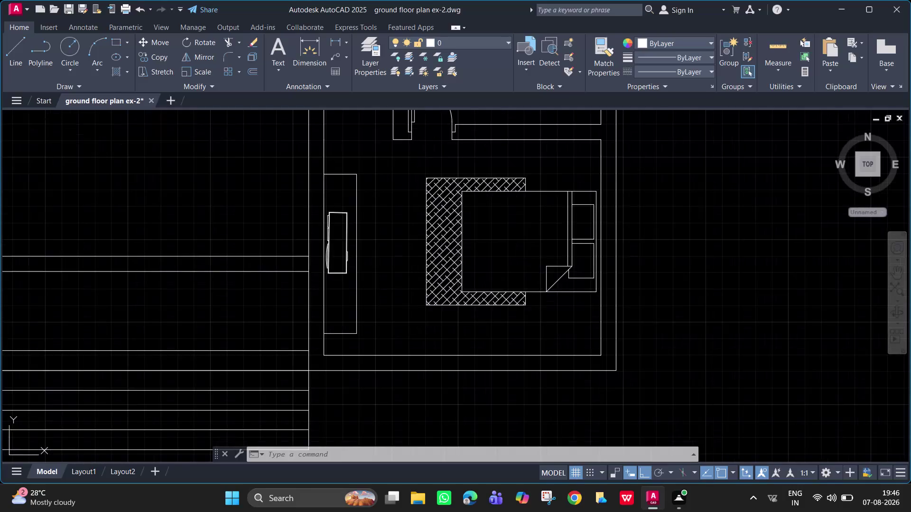
Pan and zoom to the top-wall junction between the right bedroom and bathroom.
scroll(down, 3)
middle_drag(667, 307, 643, 416)
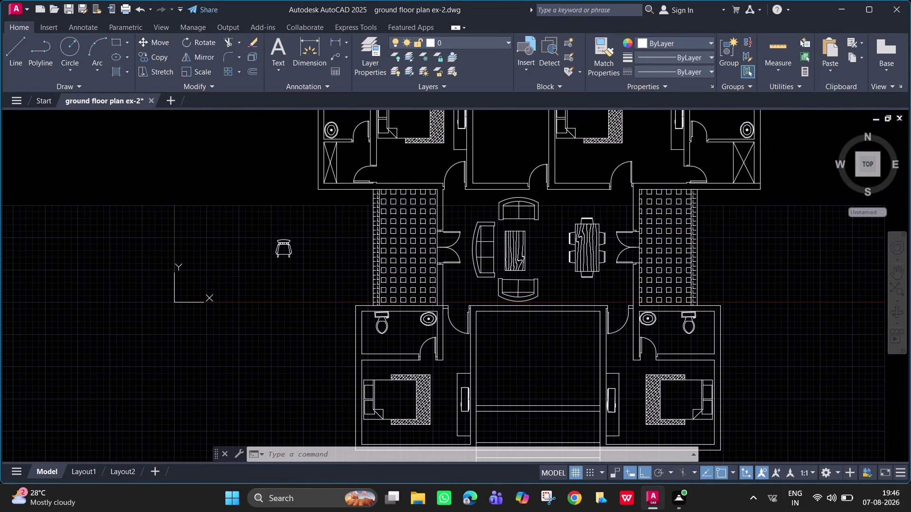
middle_drag(638, 350, 635, 305)
middle_drag(635, 305, 625, 432)
scroll(up, 3)
middle_drag(503, 260, 413, 367)
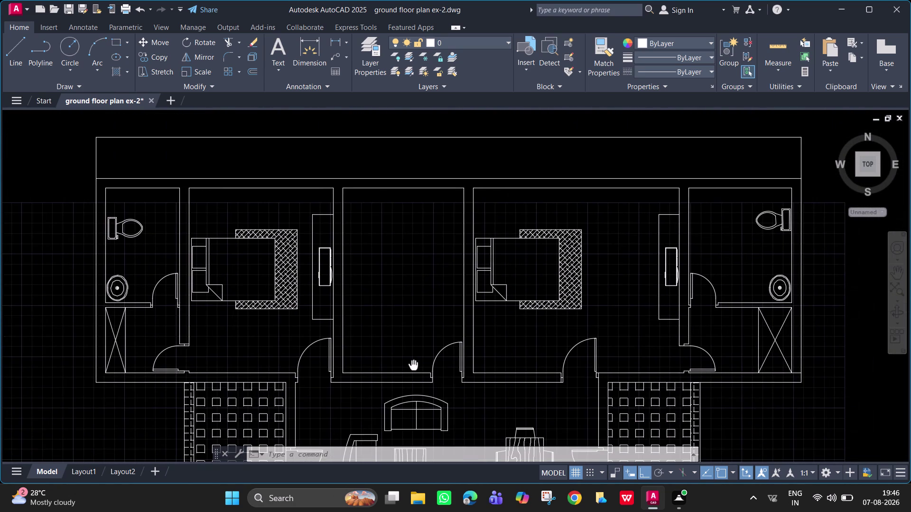
middle_drag(414, 366, 422, 366)
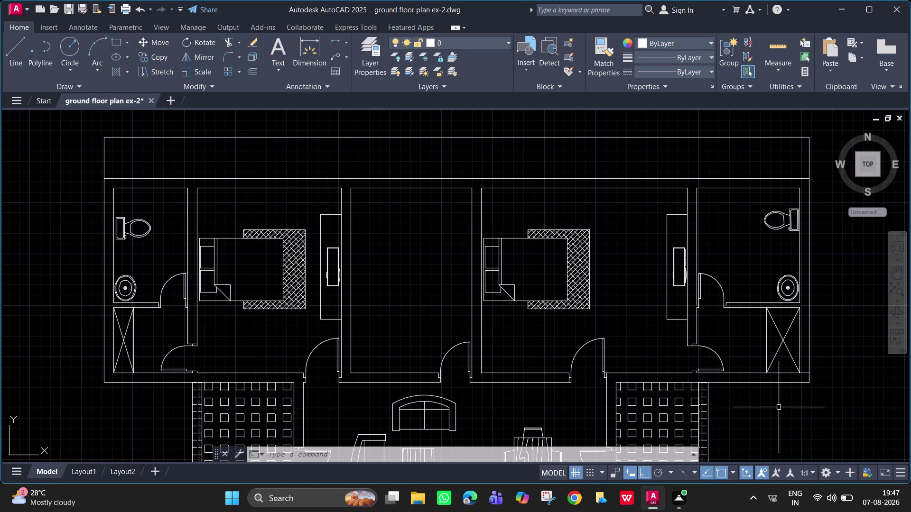
middle_drag(710, 302, 705, 388)
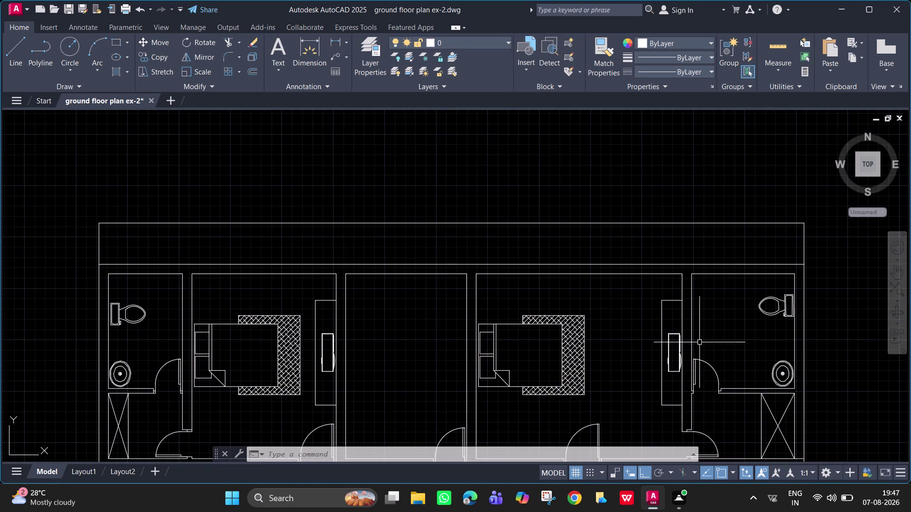
scroll(up, 3)
middle_drag(699, 323, 625, 368)
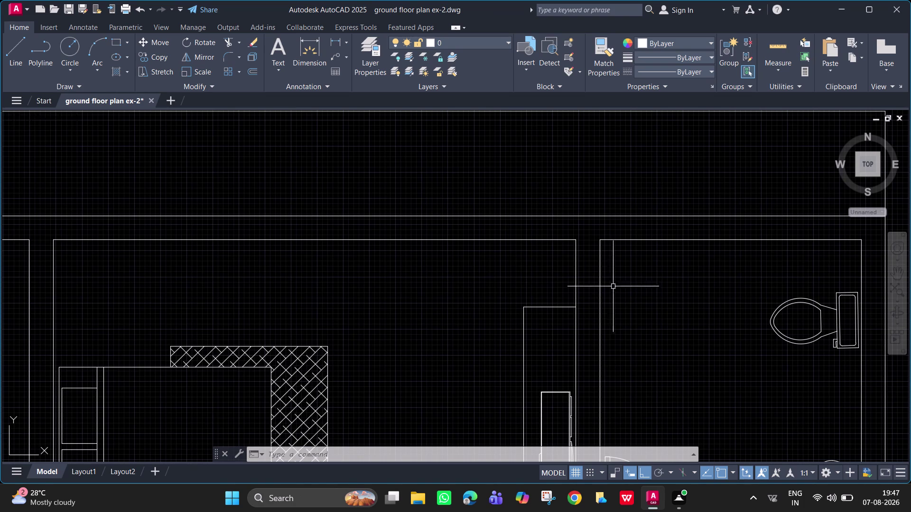
scroll(up, 3)
middle_drag(613, 264, 530, 315)
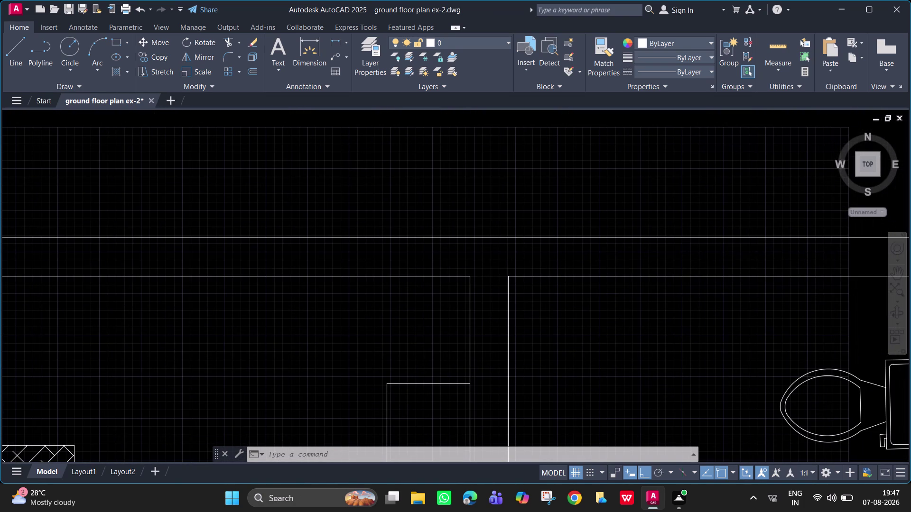
scroll(down, 3)
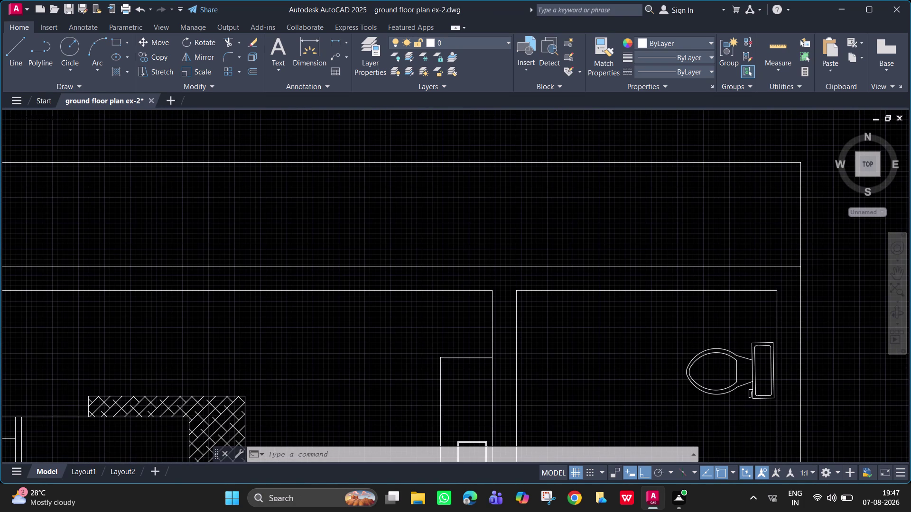
Draw a trial line up through the top wall, then undo it.
text(l)
key(space)
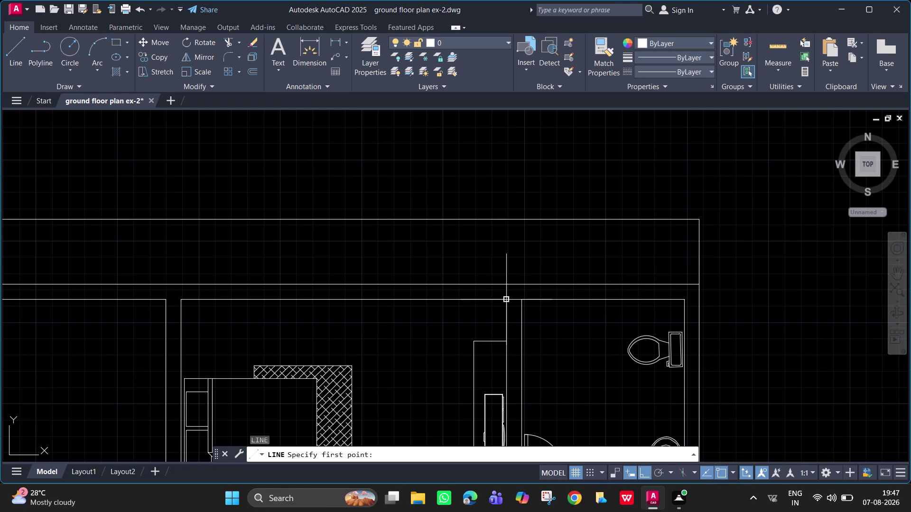
click(509, 301)
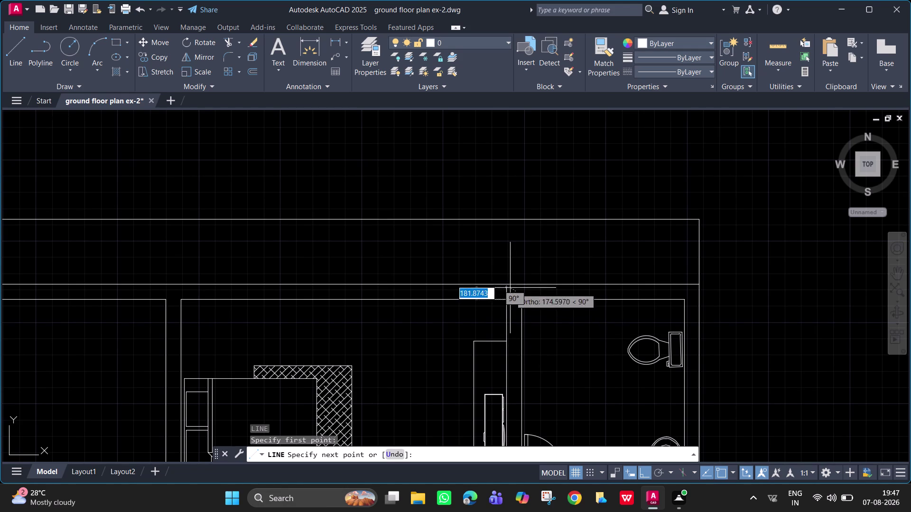
click(504, 287)
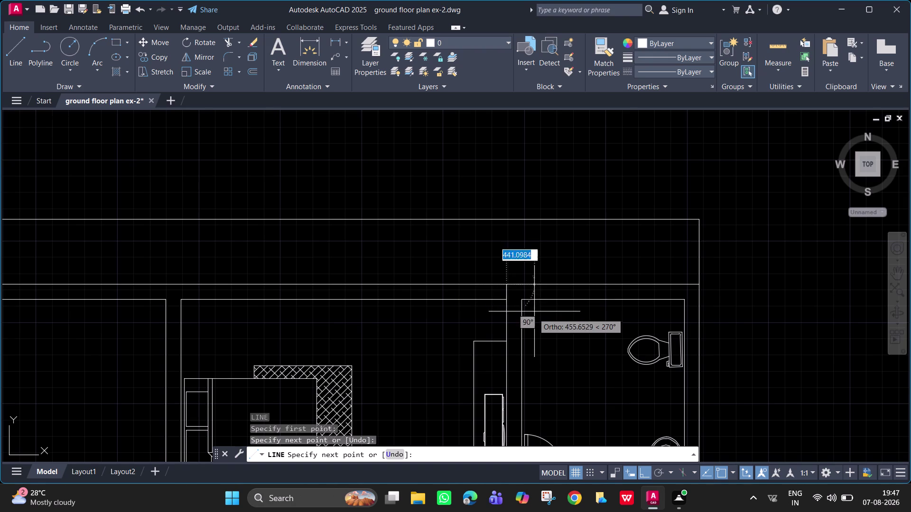
key(space)
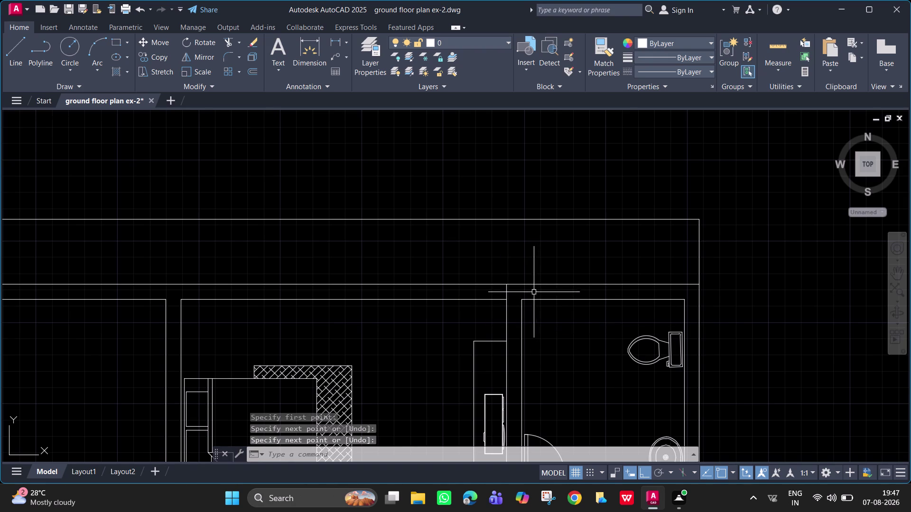
scroll(down, 3)
scroll(up, 3)
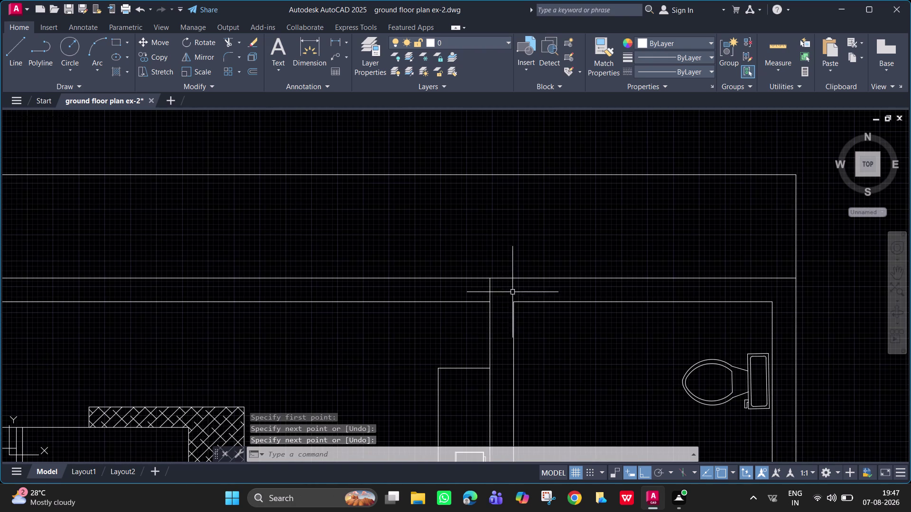
key(ctrl+z)
key(ctrl+z)
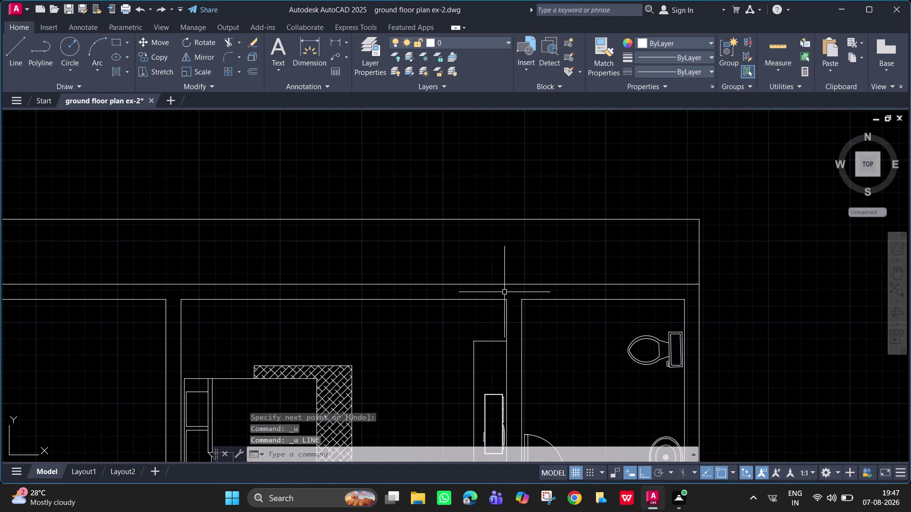
scroll(up, 3)
Draw vertical jamb lines marking the window opening edges in the top wall.
key(l)
key(space)
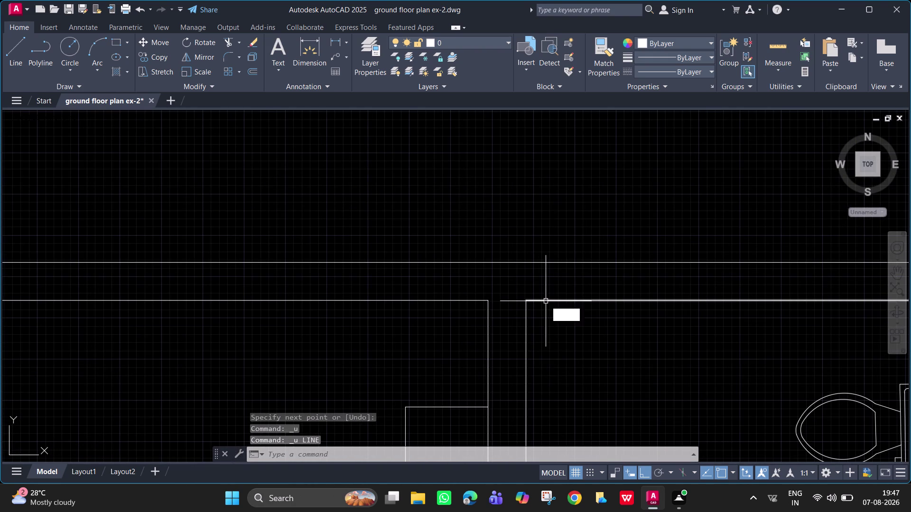
click(525, 300)
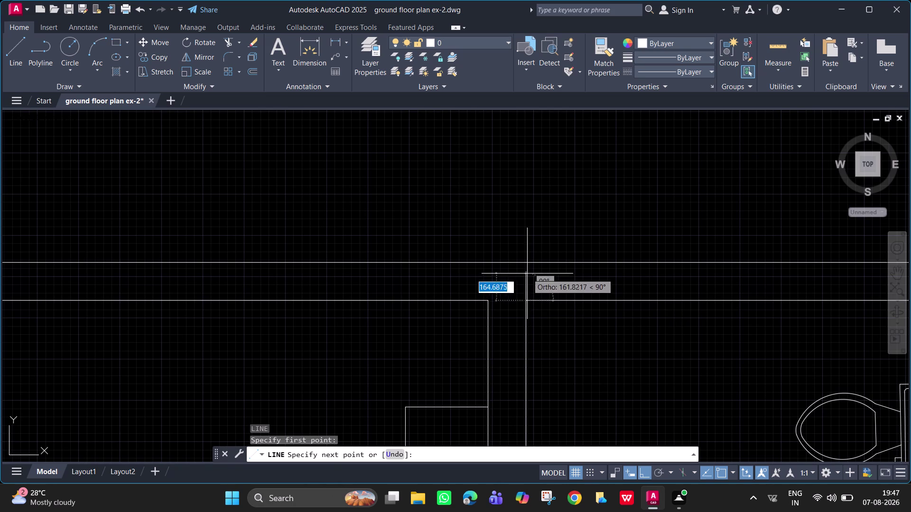
click(524, 262)
key(space)
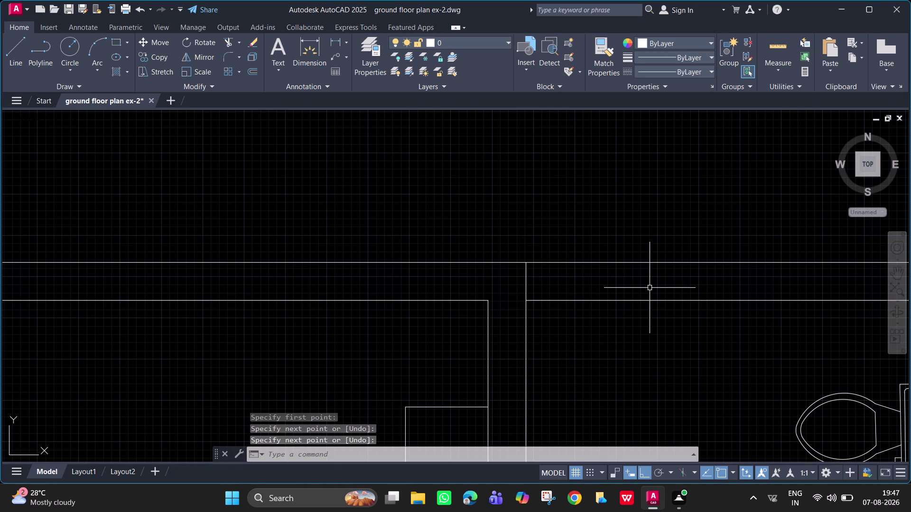
scroll(down, 3)
middle_drag(631, 293, 556, 305)
key(space)
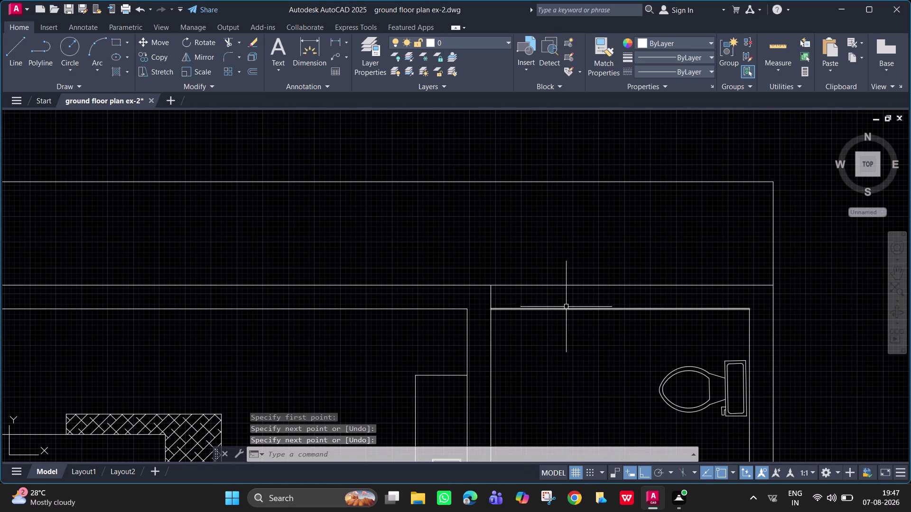
click(563, 310)
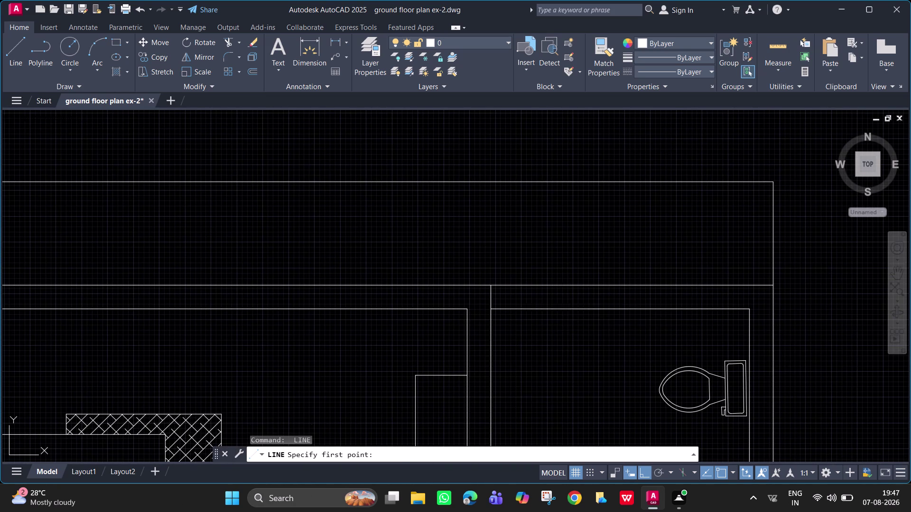
click(565, 287)
key(space)
key(space)
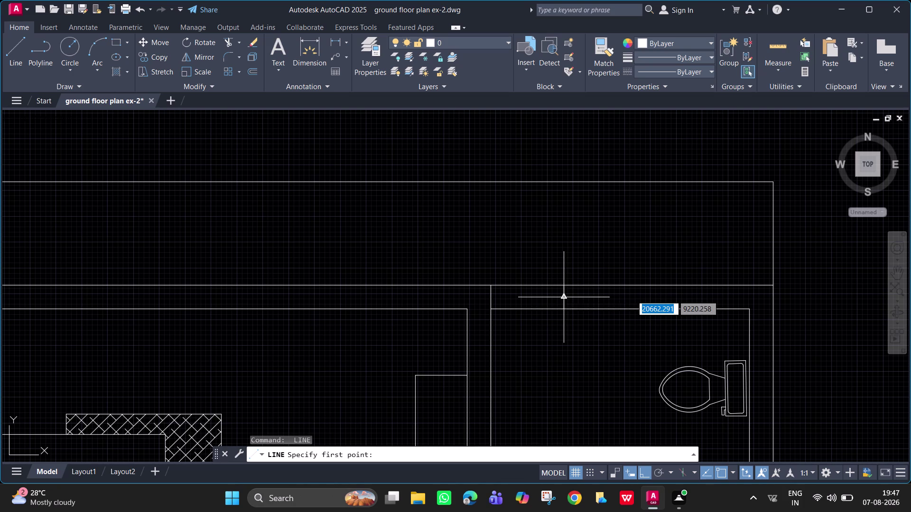
Draw two parallel horizontal lines across the window opening between the jambs.
click(564, 294)
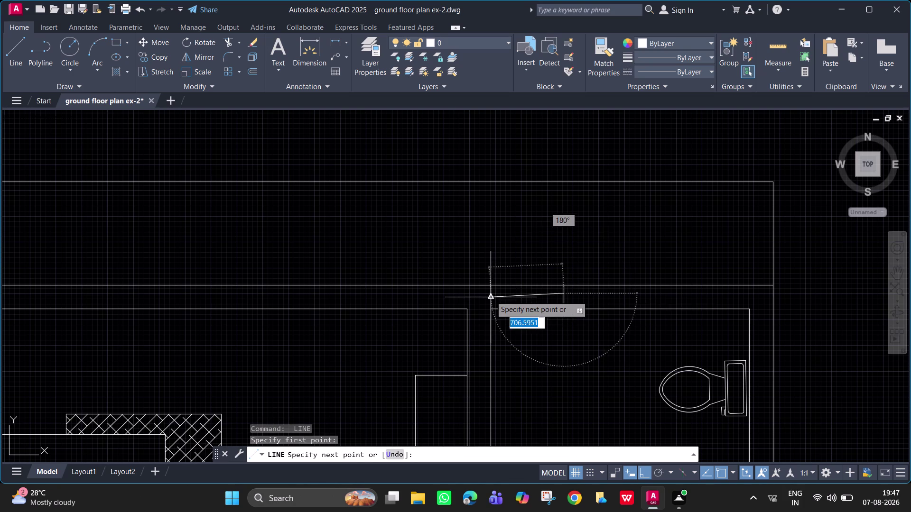
click(490, 293)
key(space)
key(space)
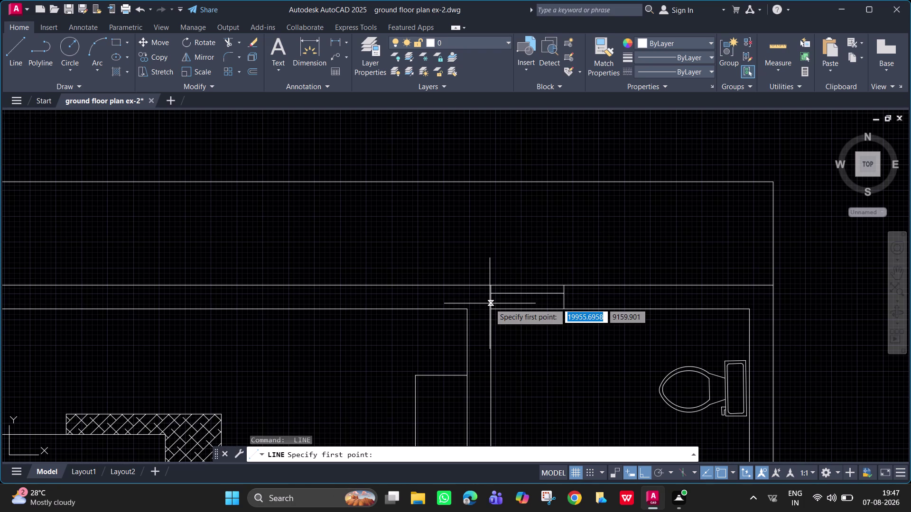
click(489, 303)
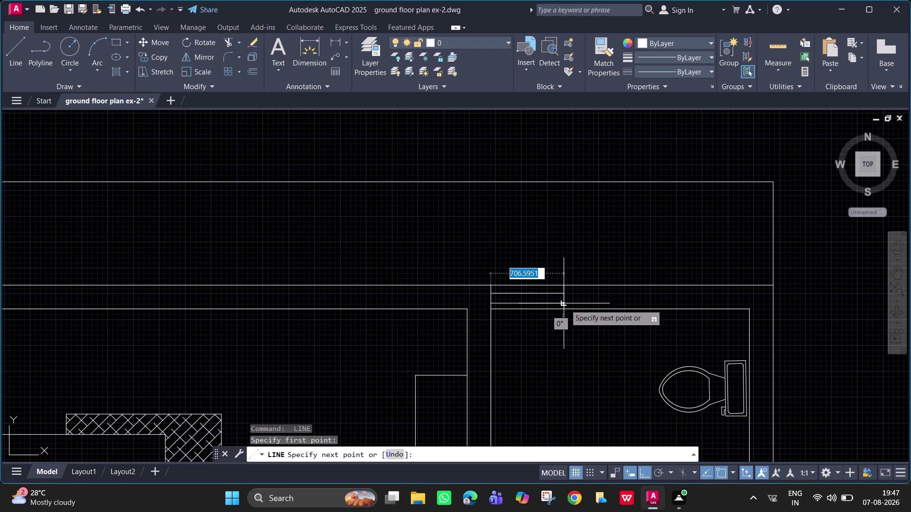
click(565, 305)
key(space)
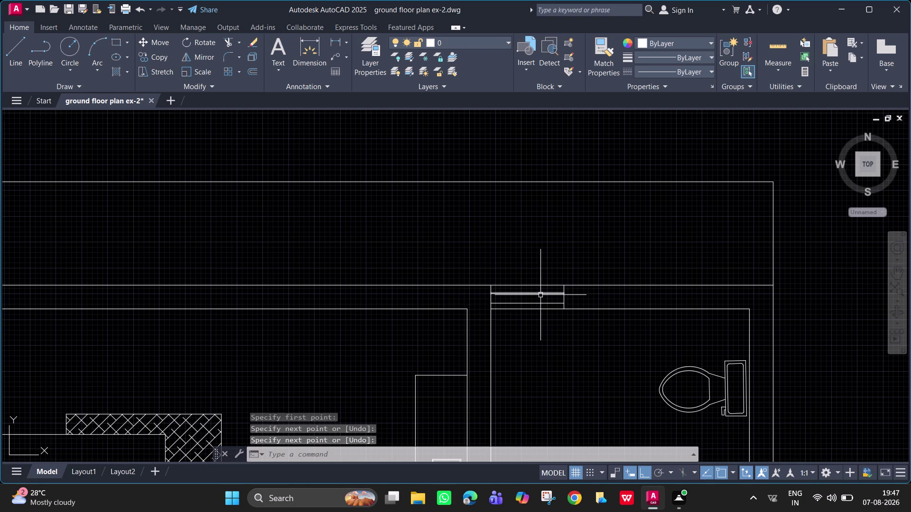
Select both horizontal window lines for a linetype change.
click(541, 295)
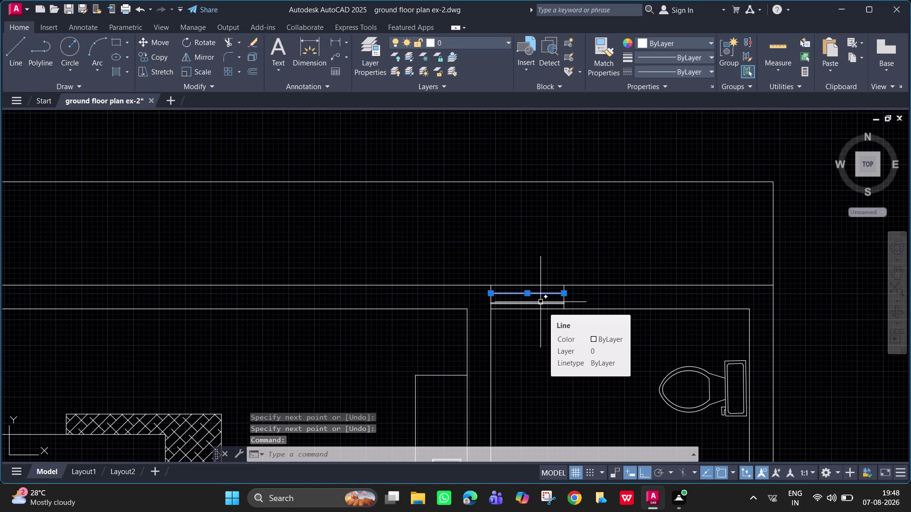
click(540, 302)
scroll(up, 3)
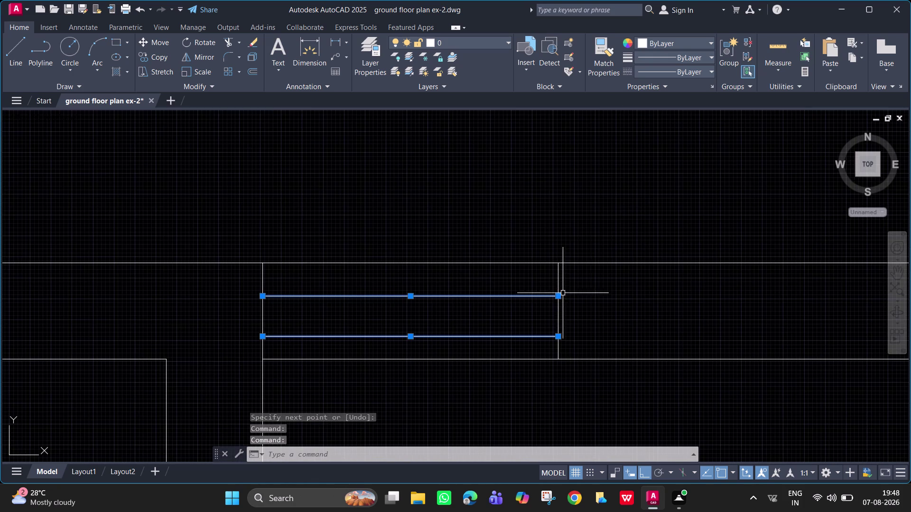
click(705, 72)
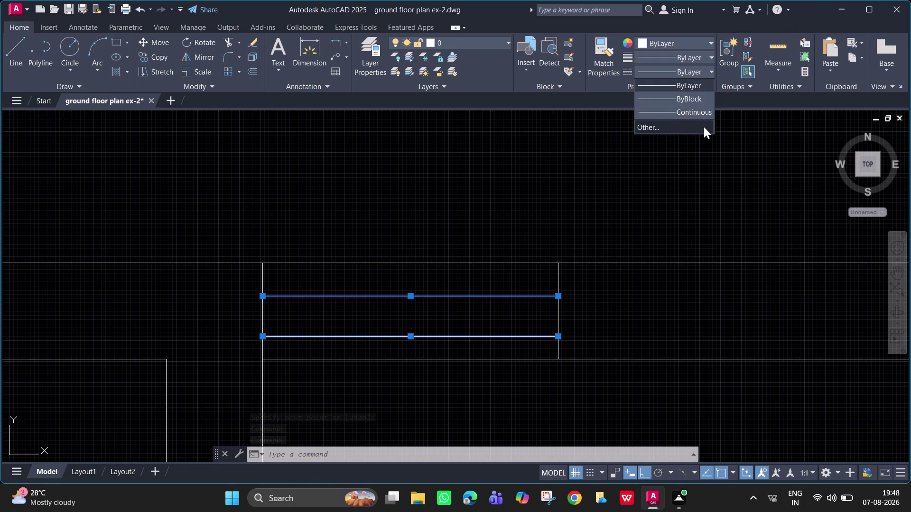
Load the ACAD_ISO02W100 linetype through the Linetype Manager, then reselect the window lines.
click(704, 126)
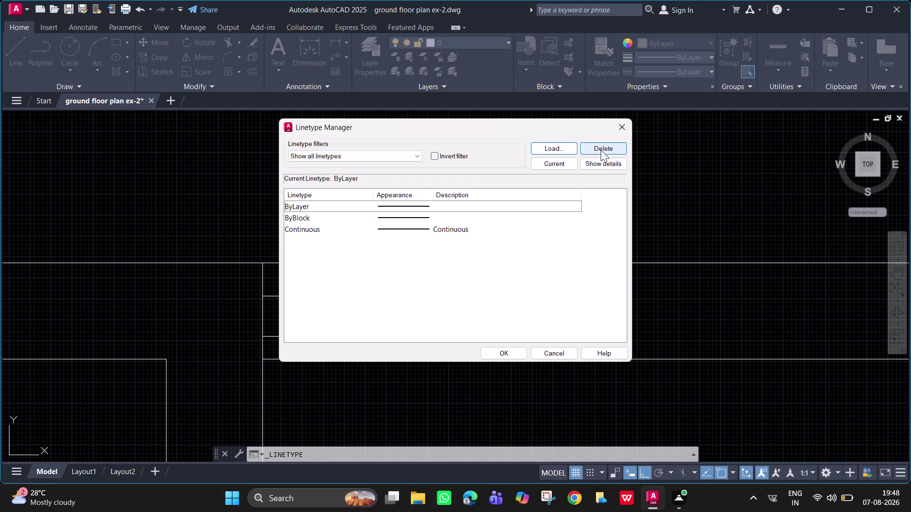
click(543, 154)
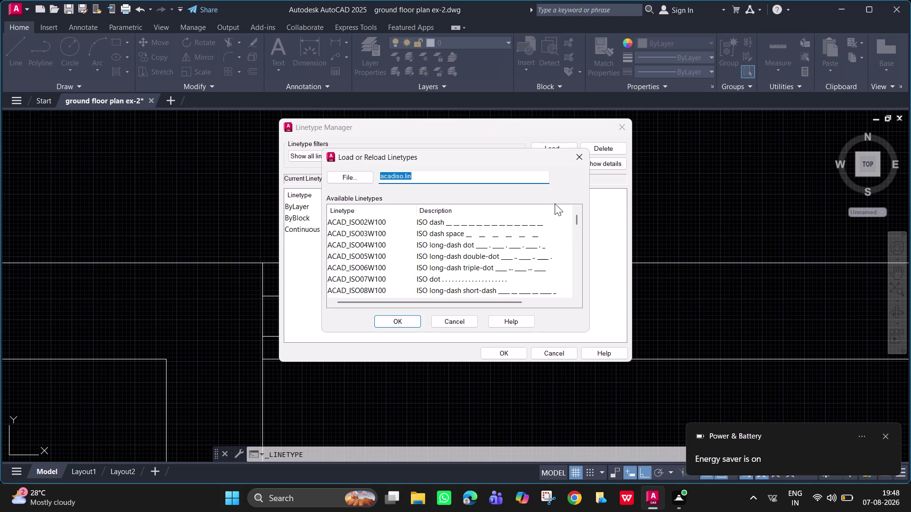
click(436, 225)
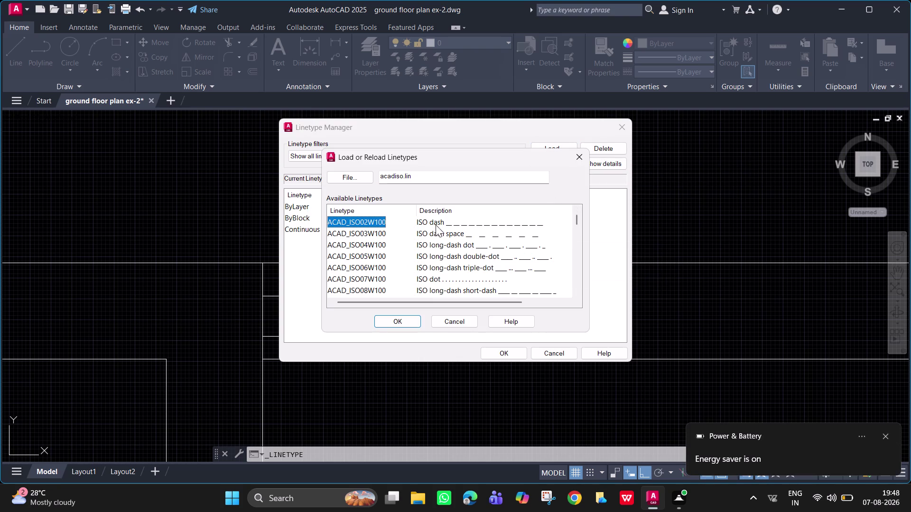
click(407, 320)
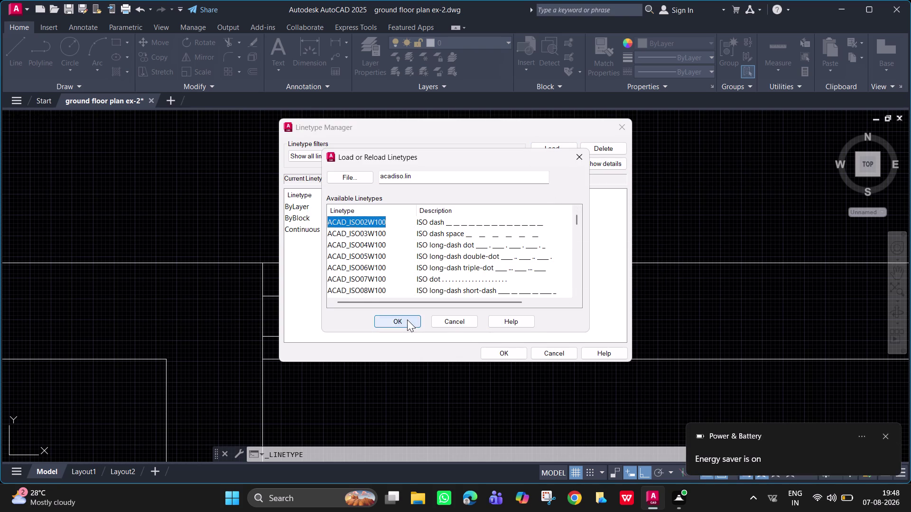
click(434, 232)
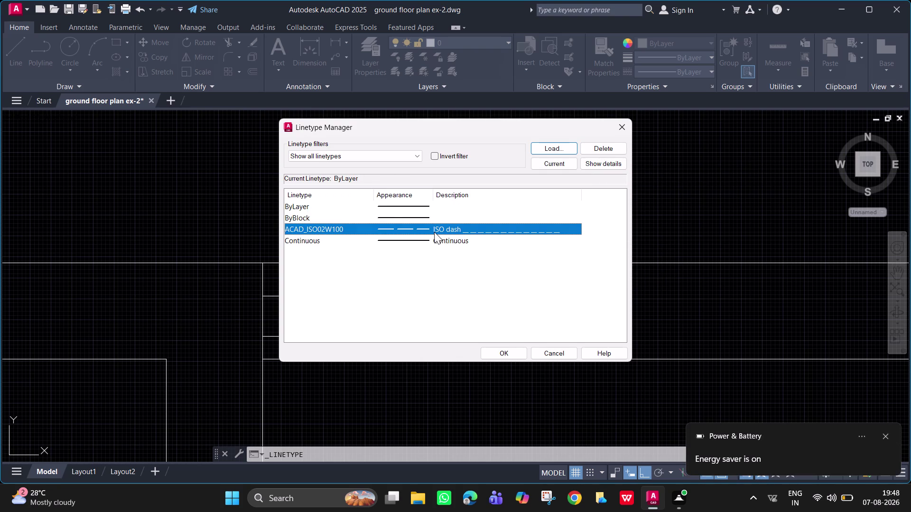
click(511, 357)
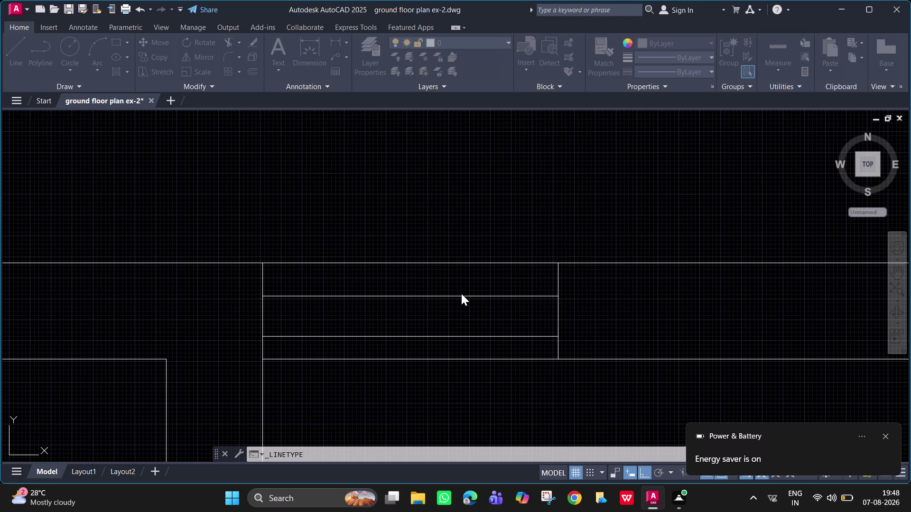
click(461, 297)
click(463, 340)
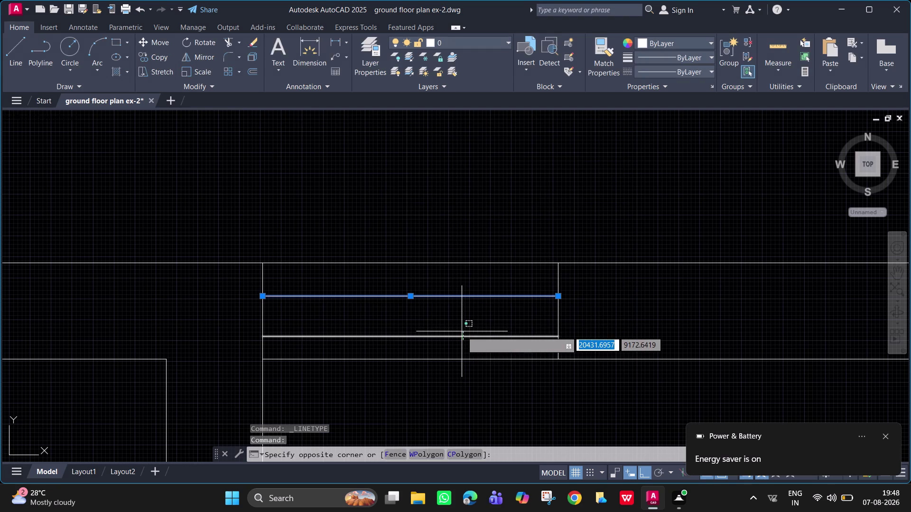
Set both window lines to the ACAD_ISO02W100 linetype.
click(462, 331)
click(684, 76)
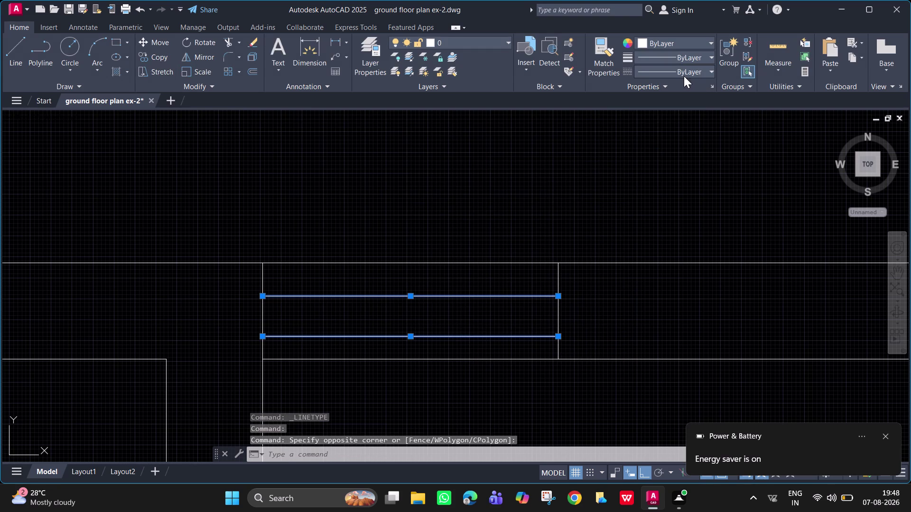
click(684, 114)
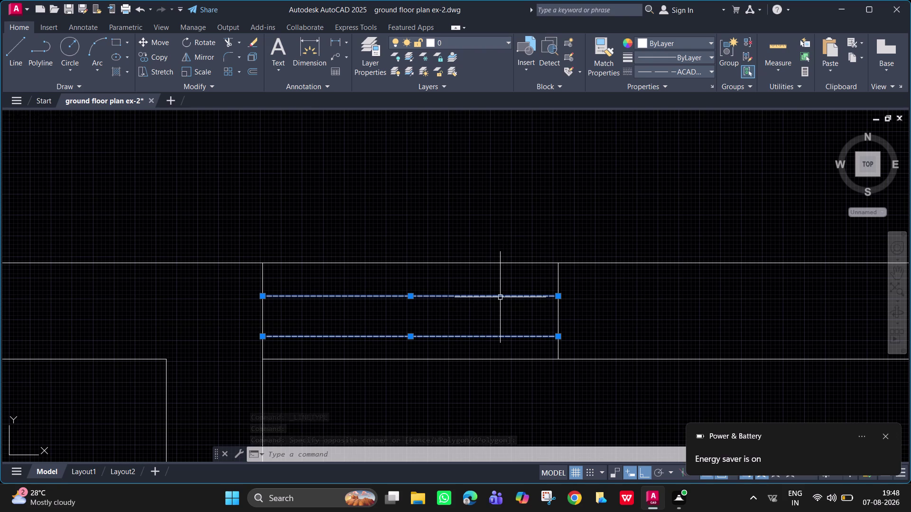
Select the two dashed lines plus the left and right jamb lines.
key(Escape)
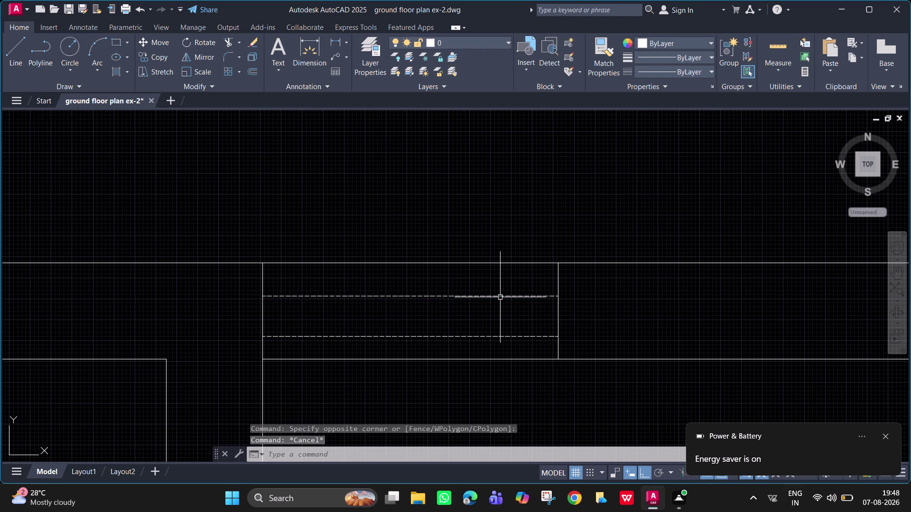
click(500, 298)
click(498, 337)
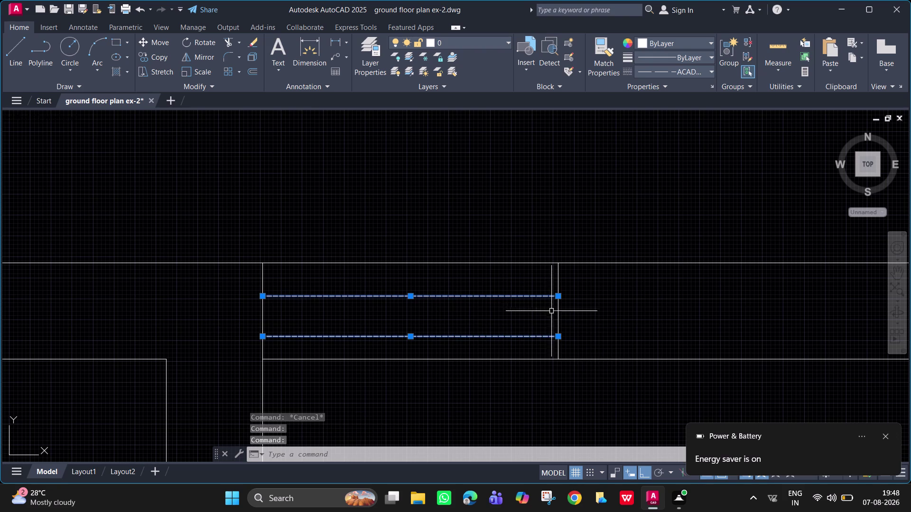
click(559, 316)
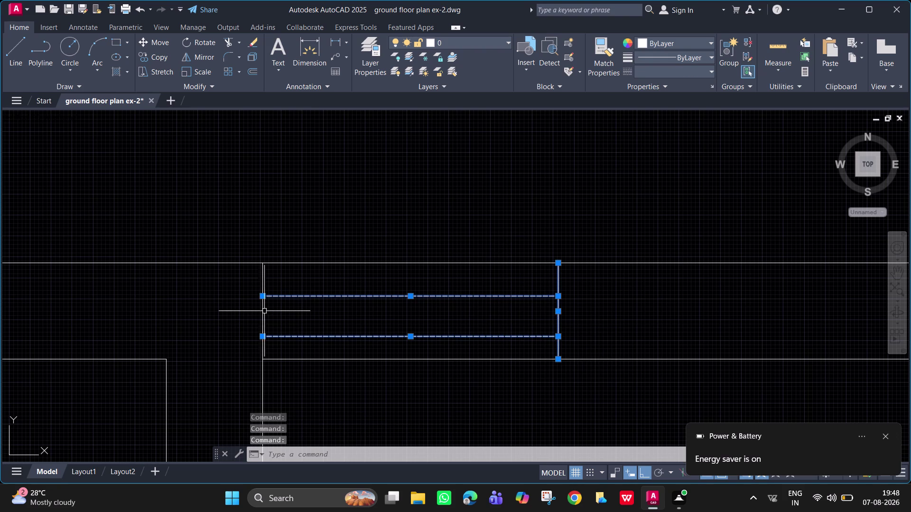
click(262, 311)
Start COPY on the four window lines using the bottom-right corner as base point.
key(c)
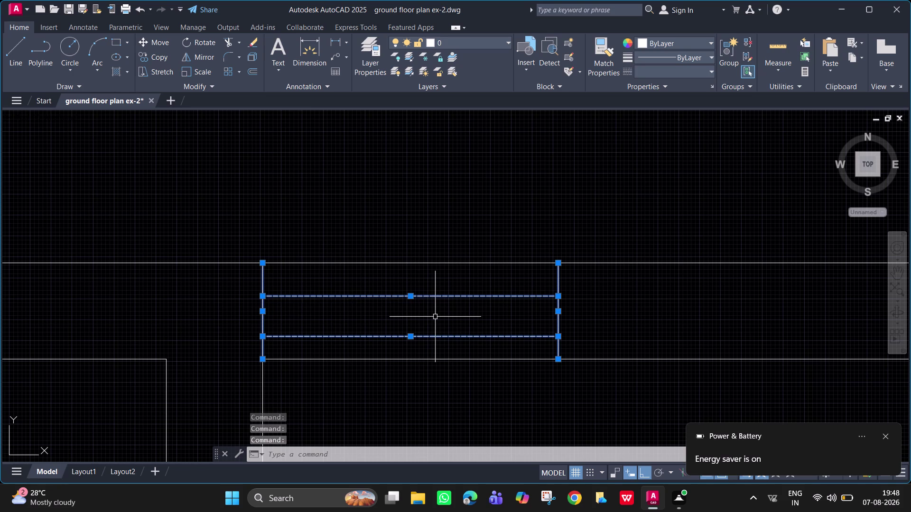
text(o)
key(space)
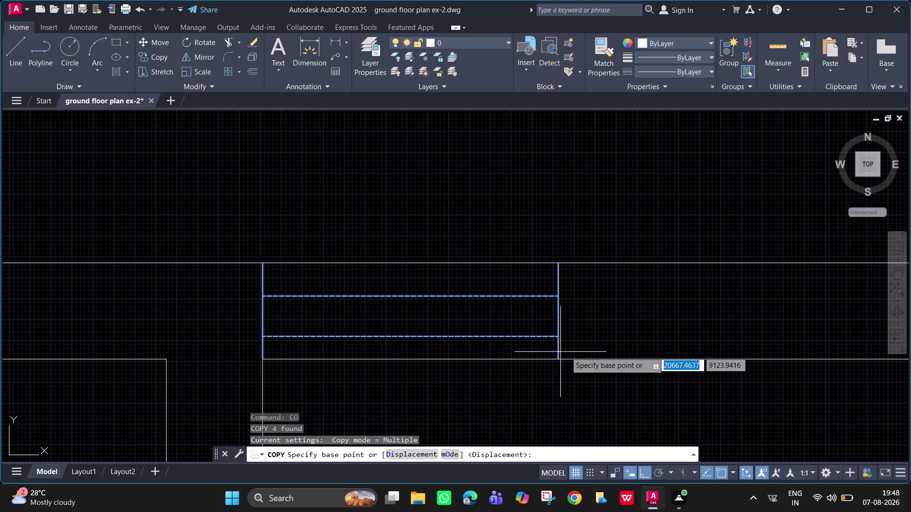
click(557, 358)
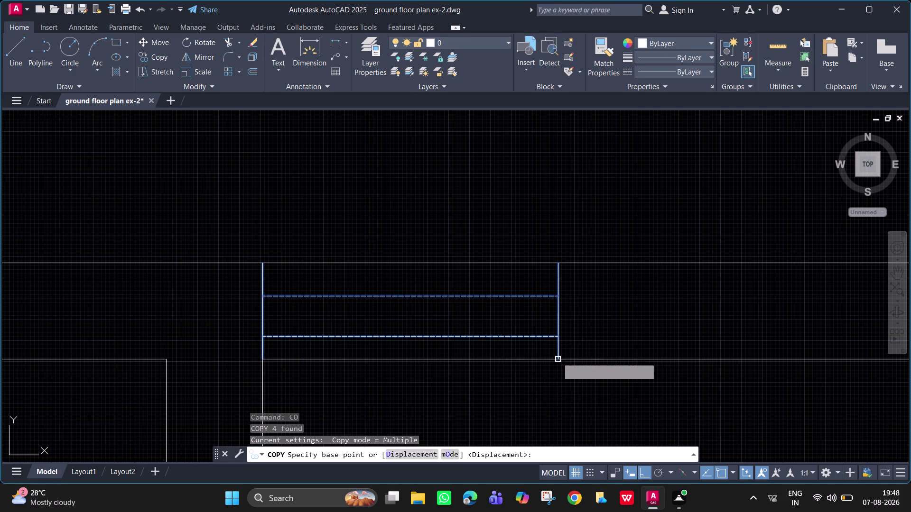
Place the window copy at the matching corner of the bathroom's top wall.
scroll(down, 3)
middle_drag(321, 333, 765, 274)
middle_drag(264, 269, 267, 271)
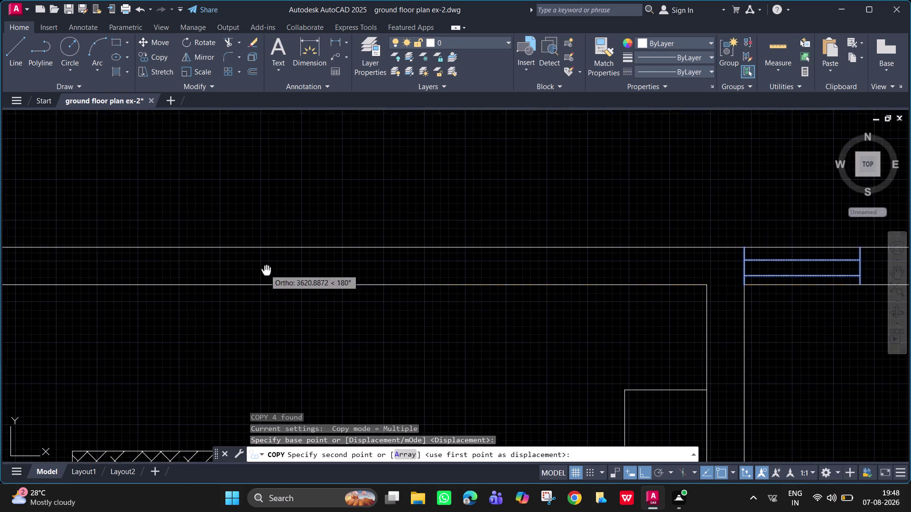
middle_drag(266, 271, 683, 254)
middle_drag(318, 270, 535, 231)
scroll(down, 3)
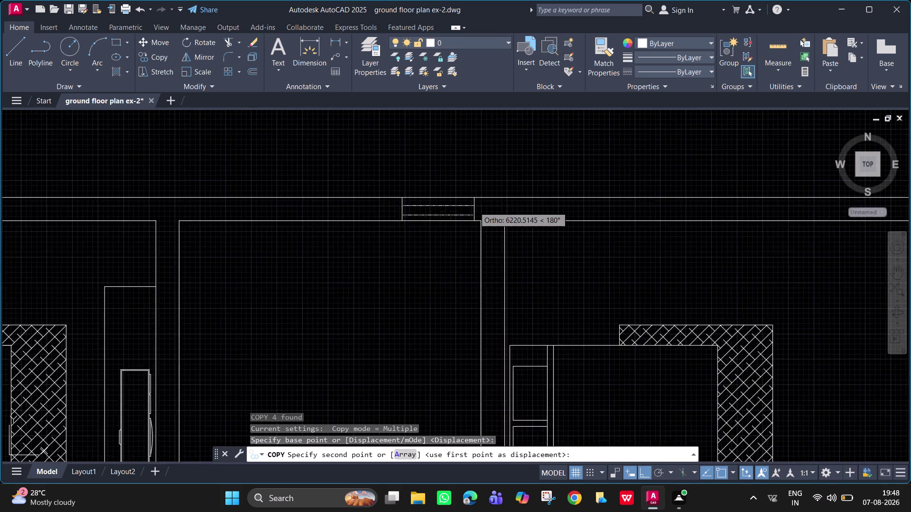
scroll(down, 3)
middle_drag(165, 226, 596, 223)
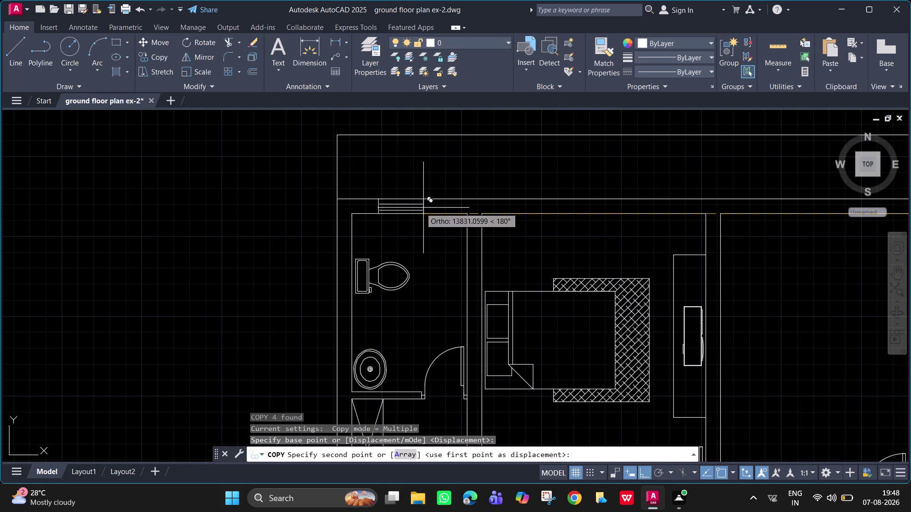
scroll(up, 3)
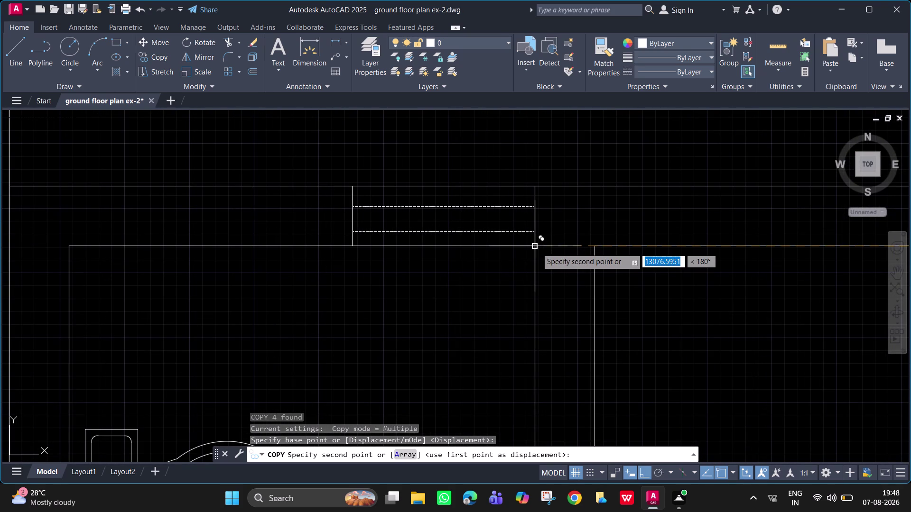
click(536, 248)
scroll(down, 3)
key(Escape)
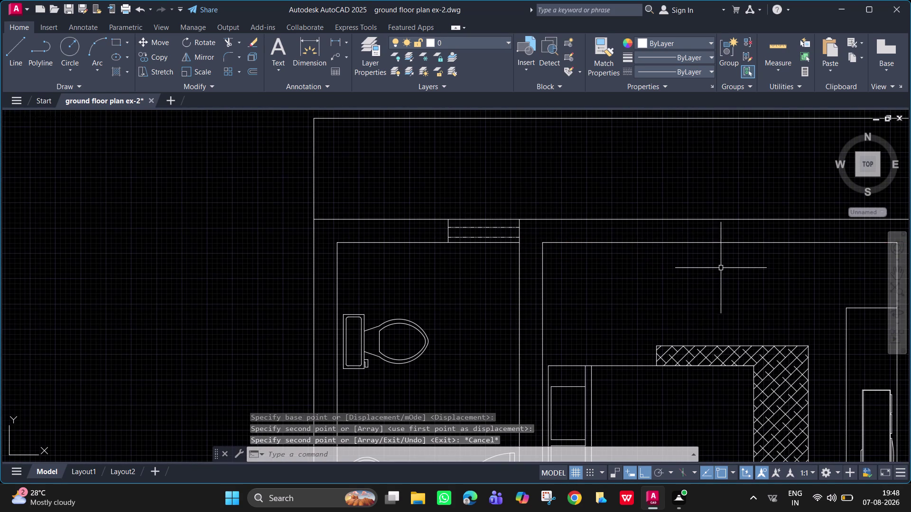